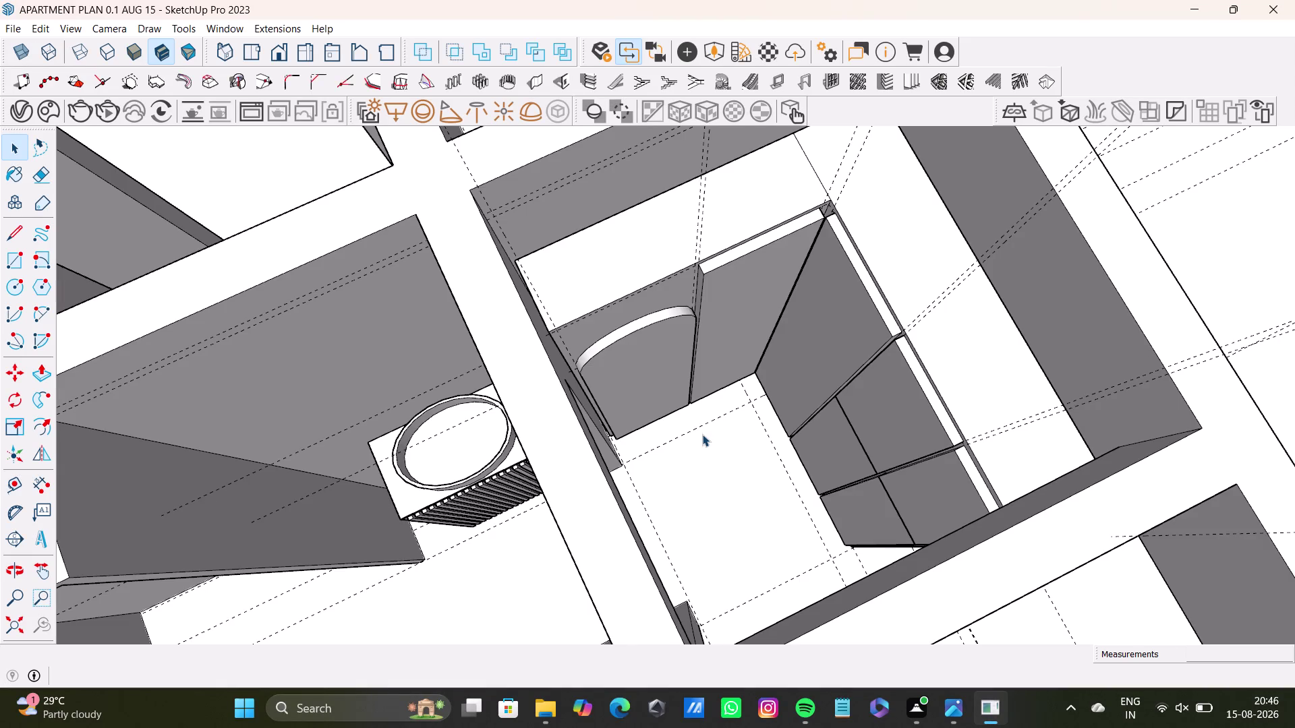
Zoom out over the apartment model with the curved wall niche, cabinets and oval fixture.
scroll(down, 3)
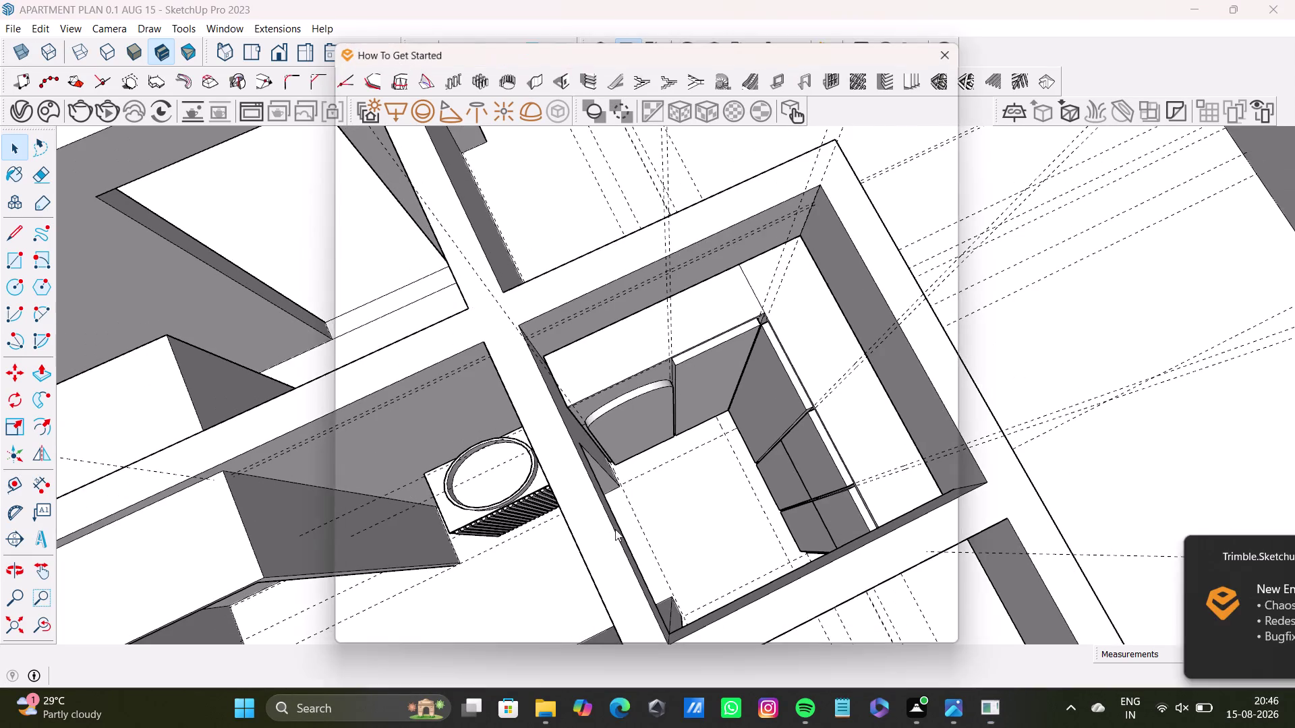
scroll(down, 3)
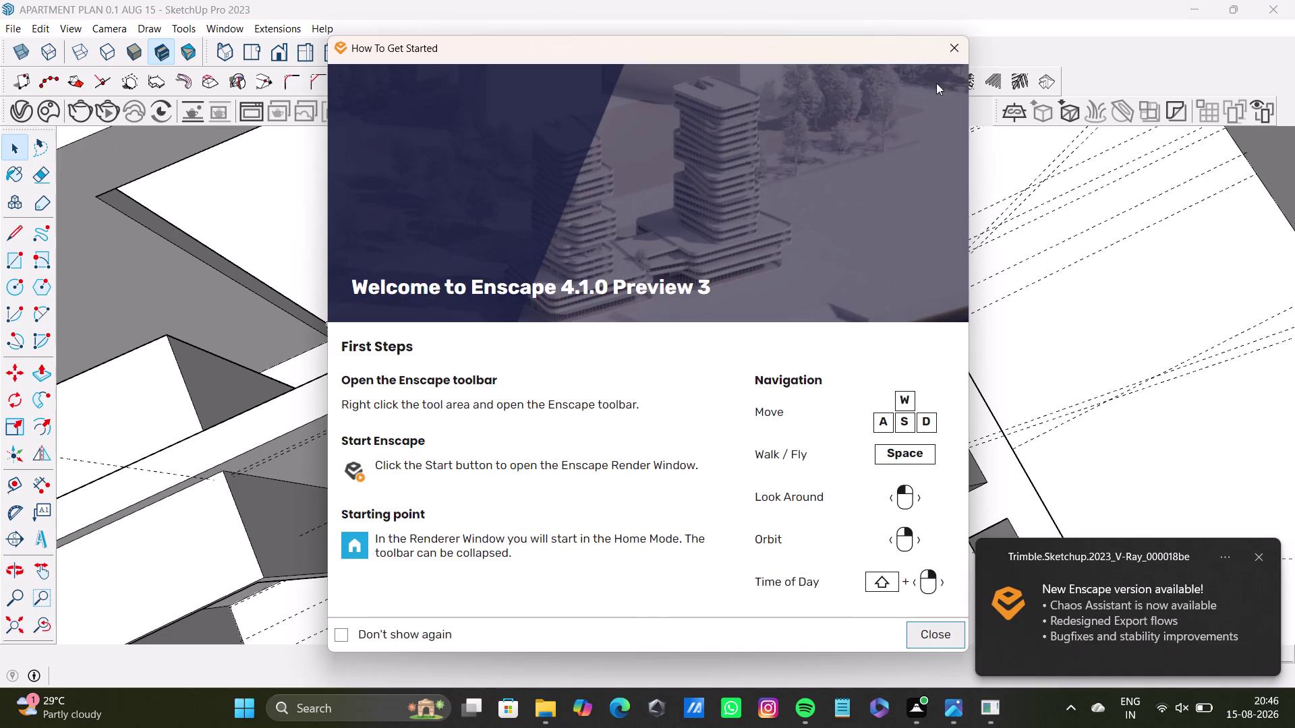